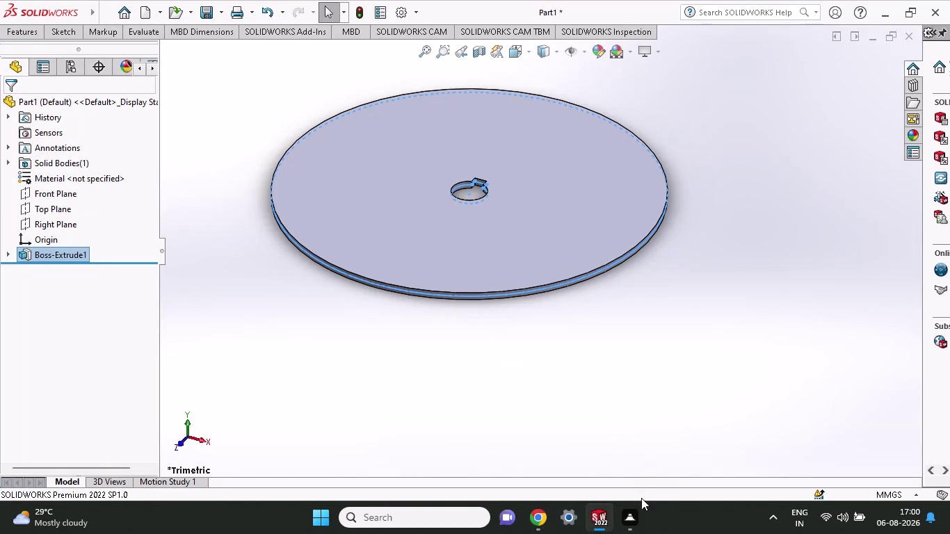
click(624, 525)
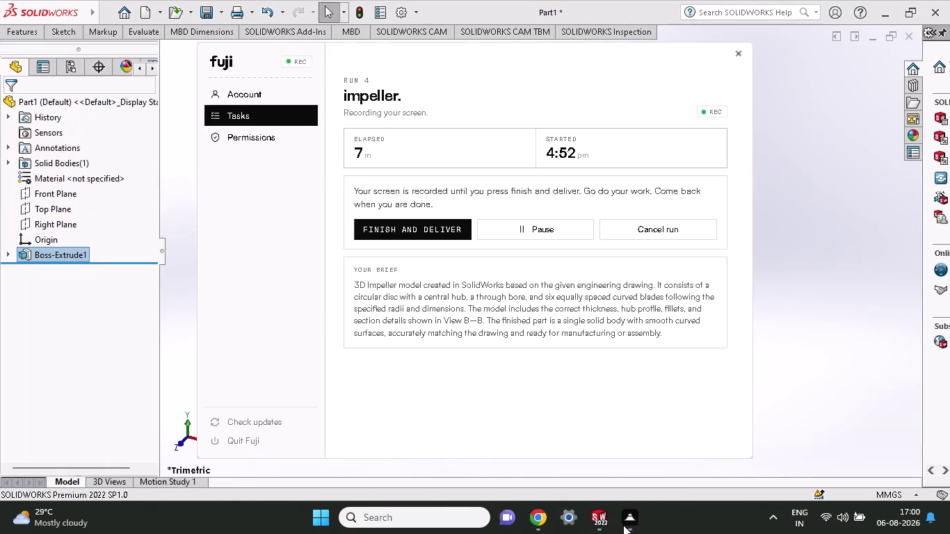